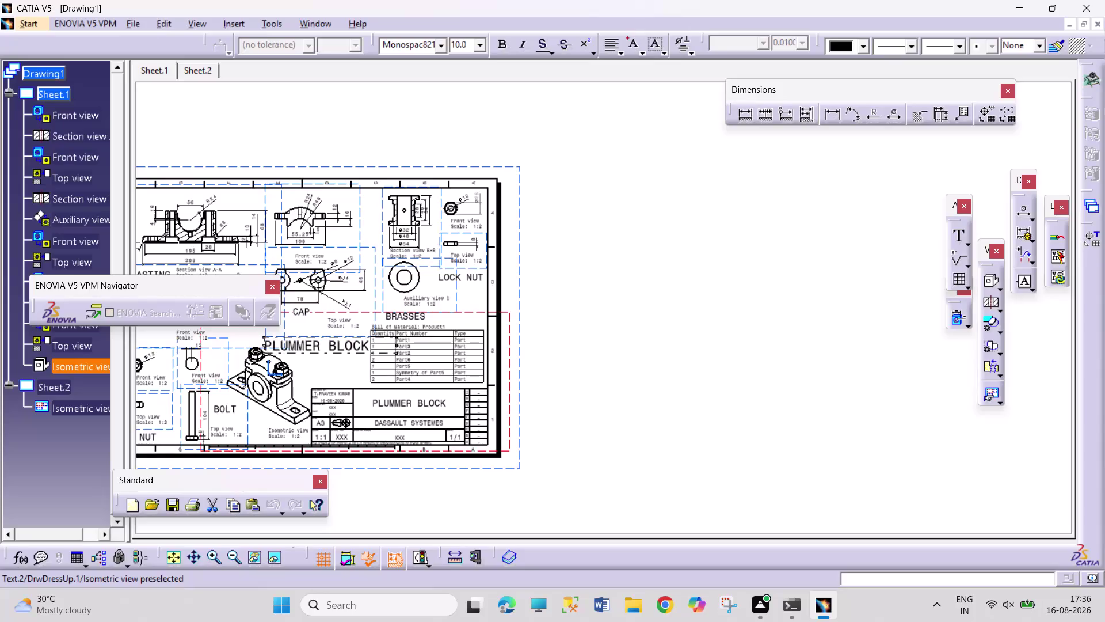
Start saving the unnamed plummer block drawing sheet with Ctrl+S.
click(615, 394)
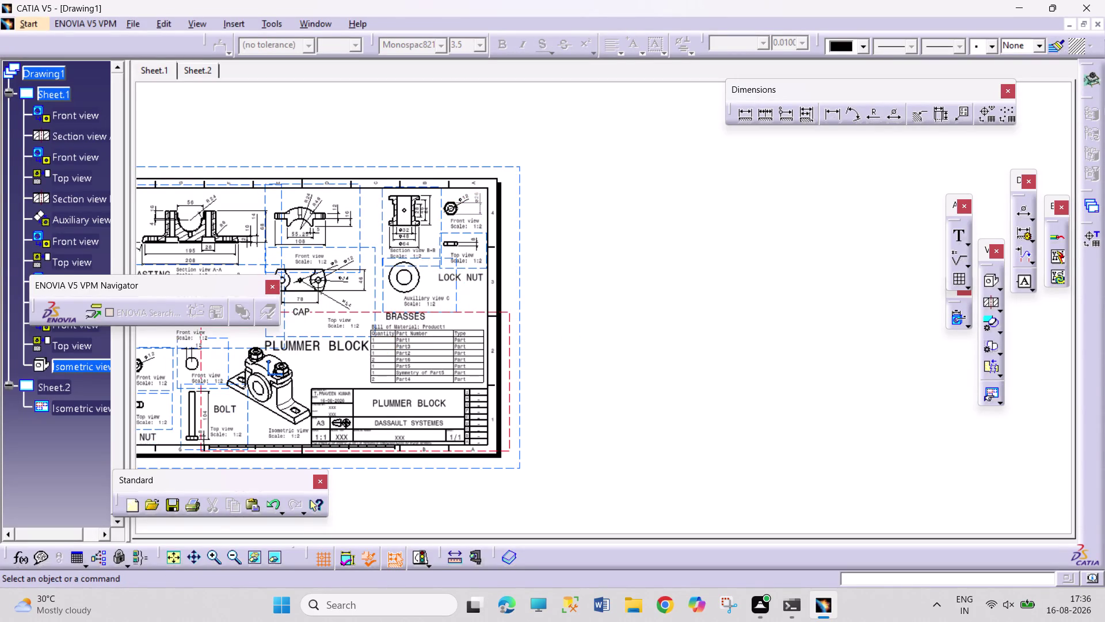
key(ctrl+s)
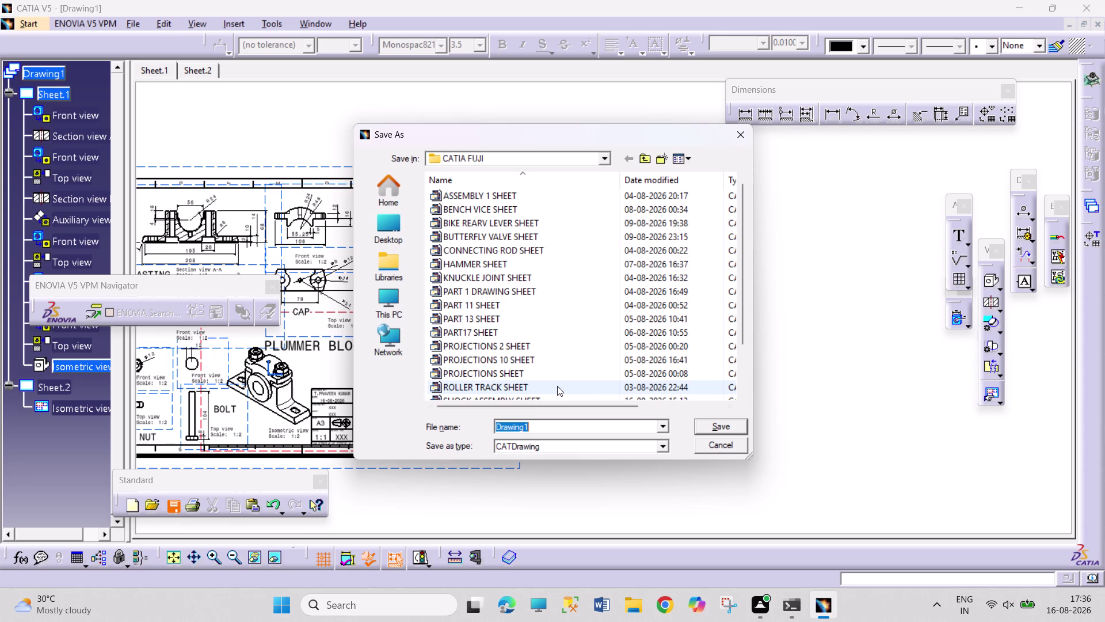
Save the drawing as CATDrawing 'PLUMMER BLOCK SHEET' and fit the sheet in view.
text(PLUMM)
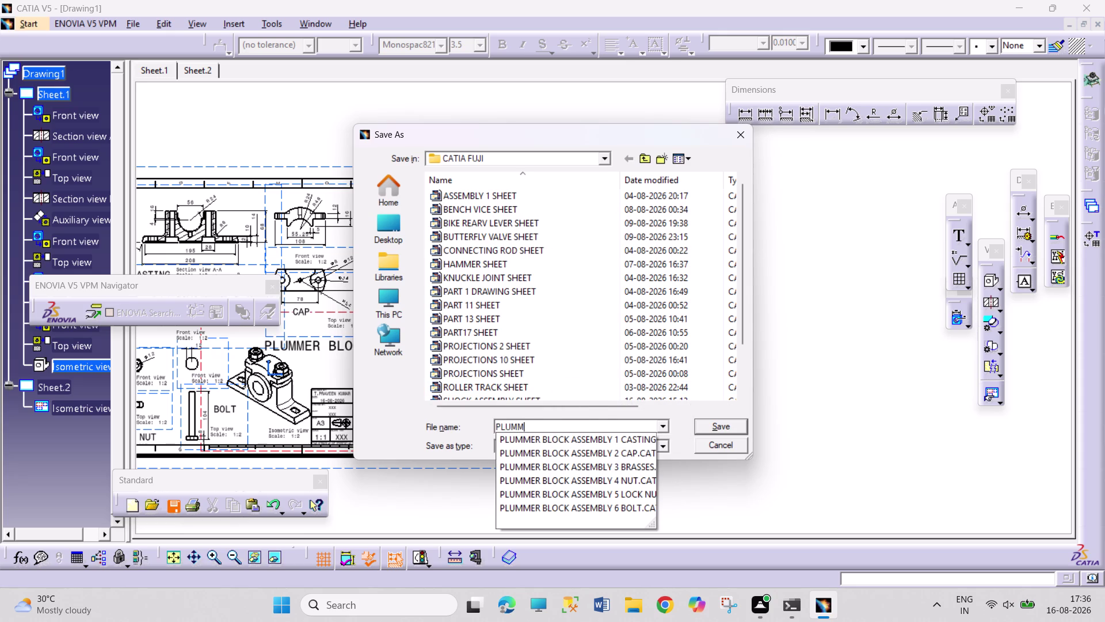
text(ER BLOCK)
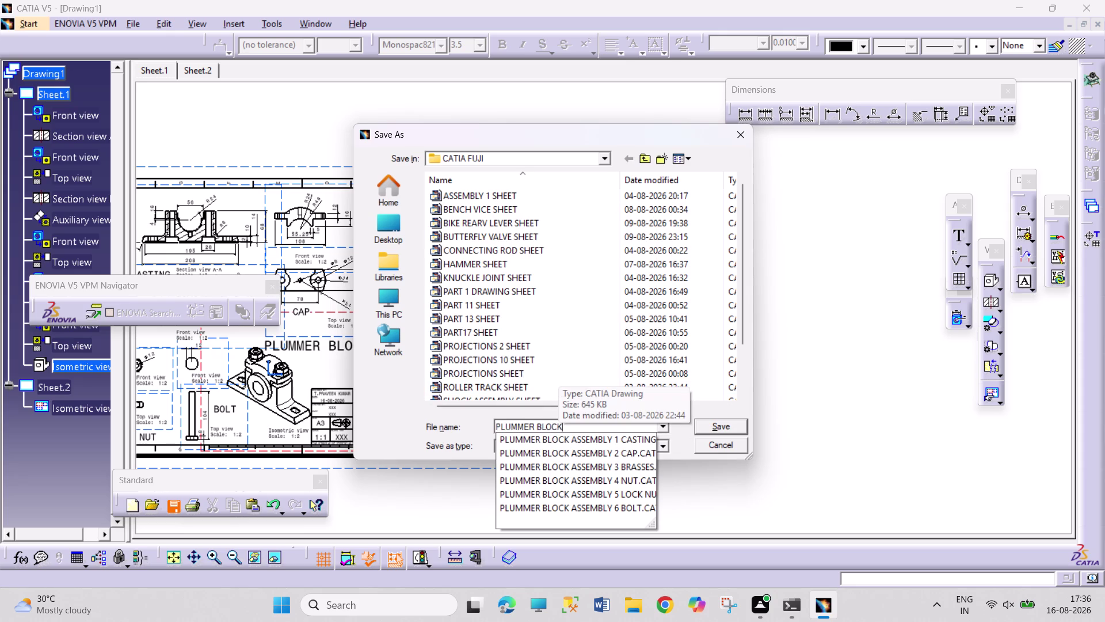
key(space)
text(SHEET)
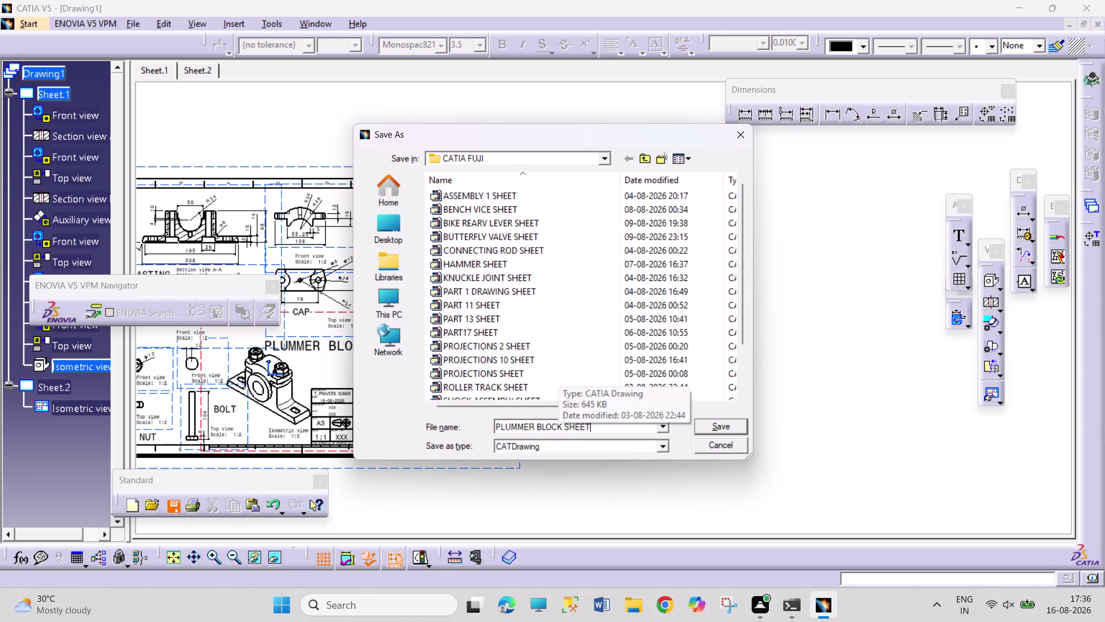
key(Return)
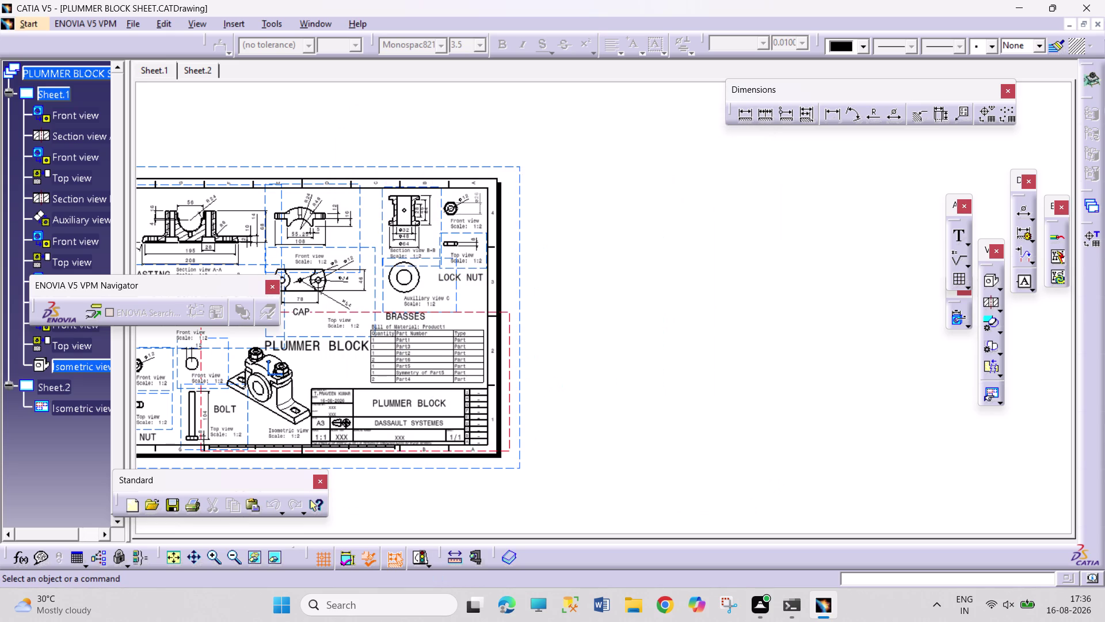
click(172, 556)
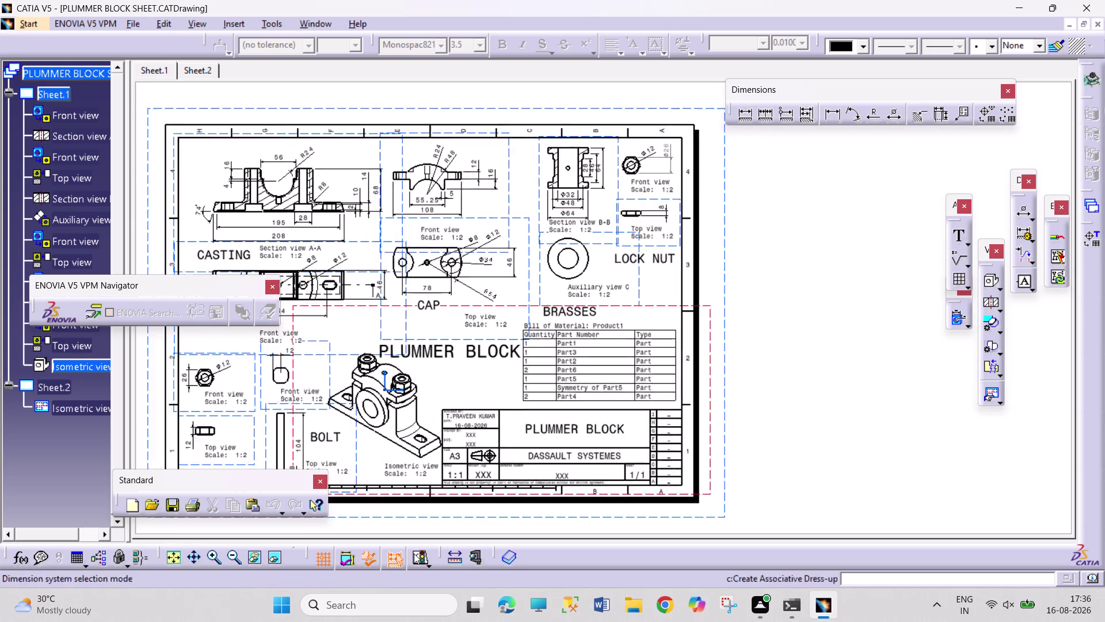
Print the sheet via Microsoft Print to PDF on 297 × 420 mm paper.
key(ctrl+p)
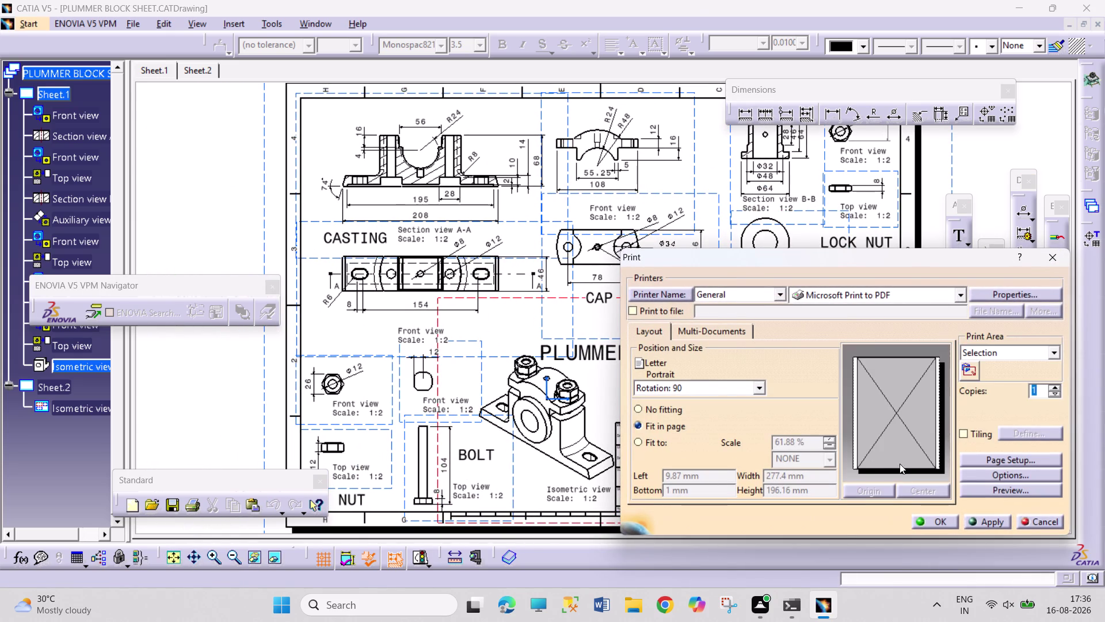
click(1007, 461)
click(952, 454)
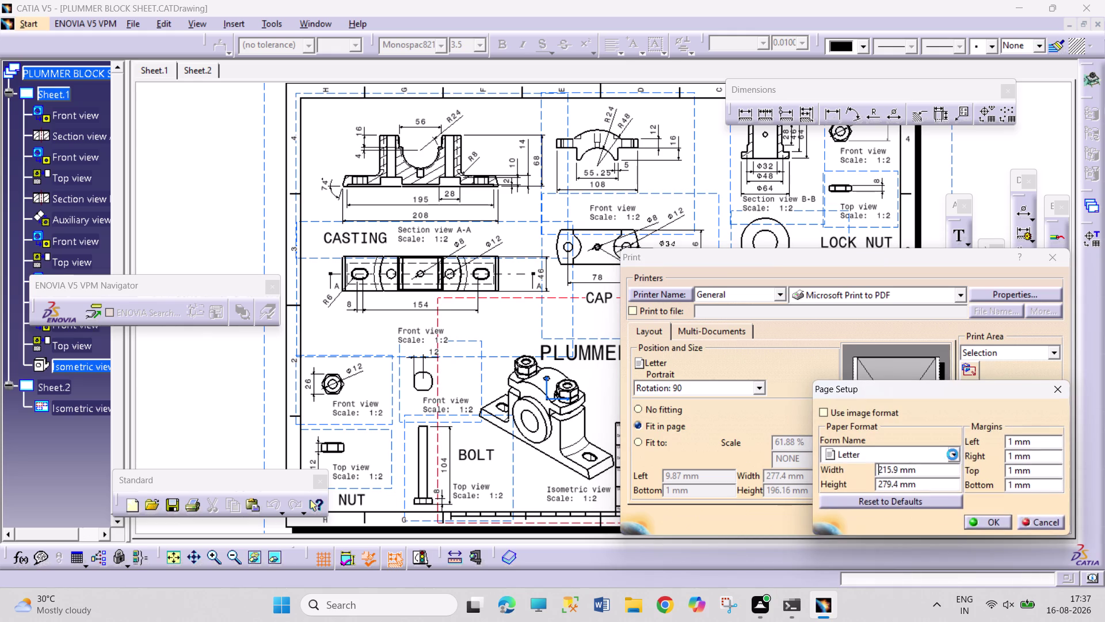
click(894, 543)
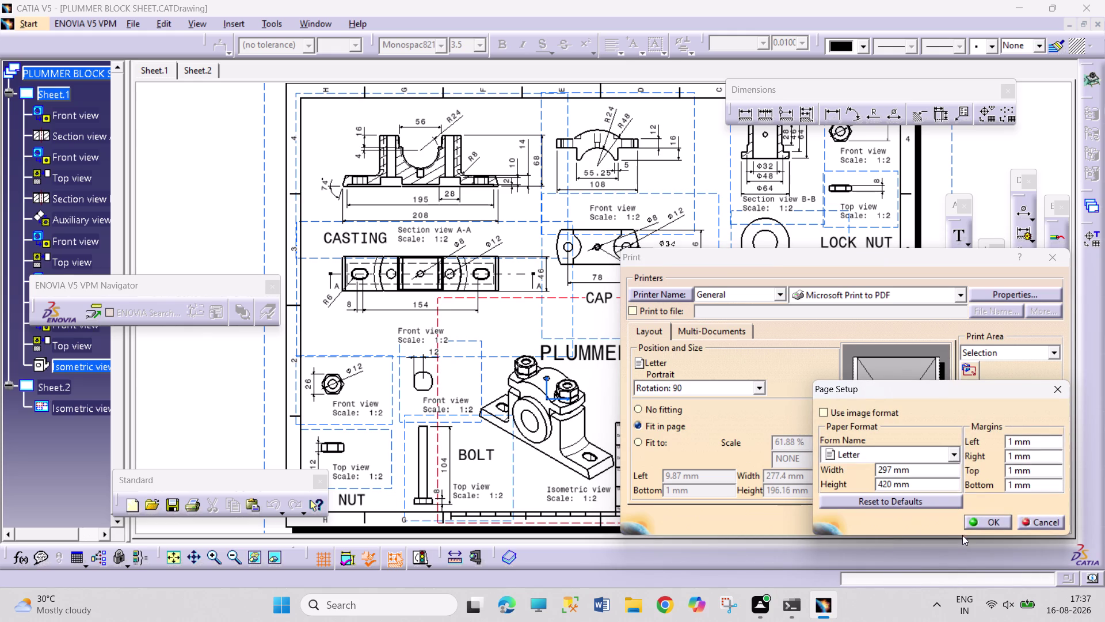
click(977, 521)
click(951, 524)
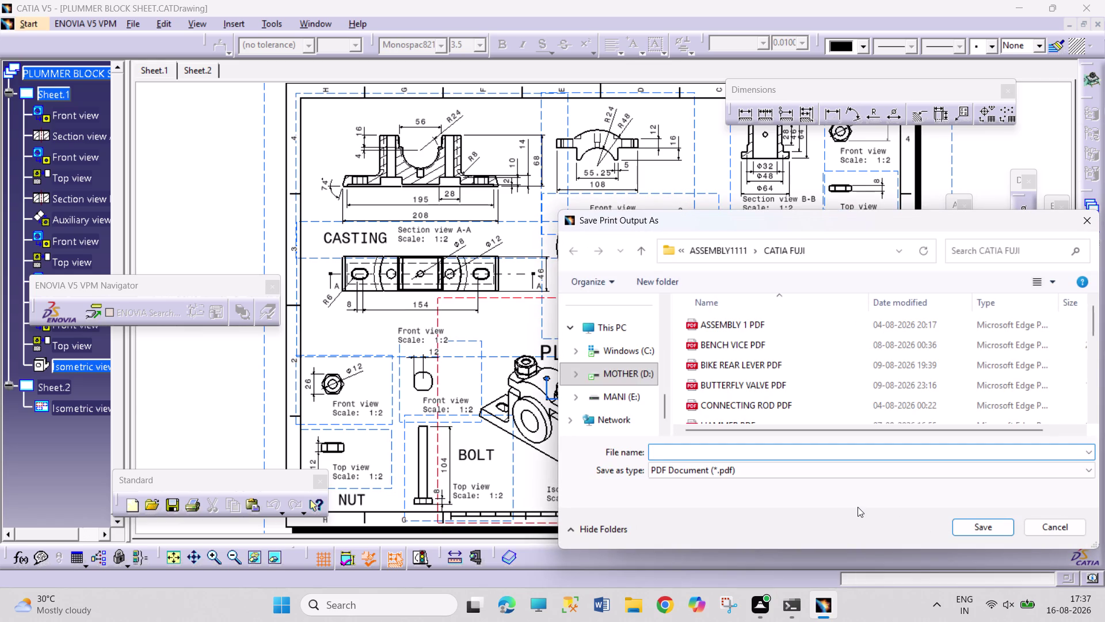
Name the print output 'PLUMMER BLOCK PDF' and save it.
text(PLUU)
key(BackSpace)
text(M)
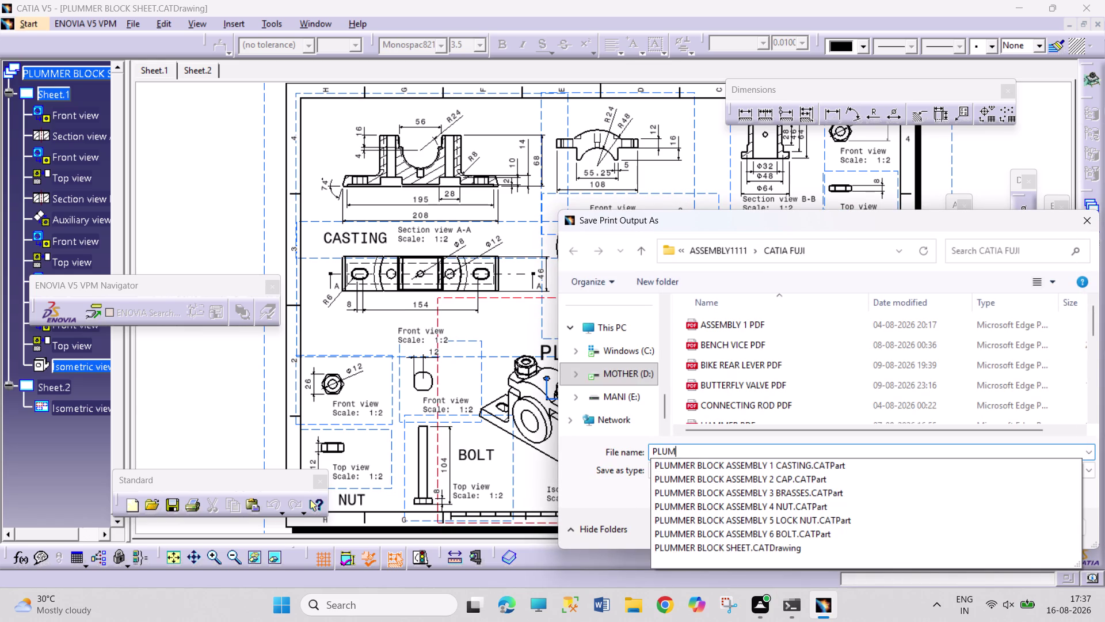
text(MER BLOCK)
key(space)
text(PDF)
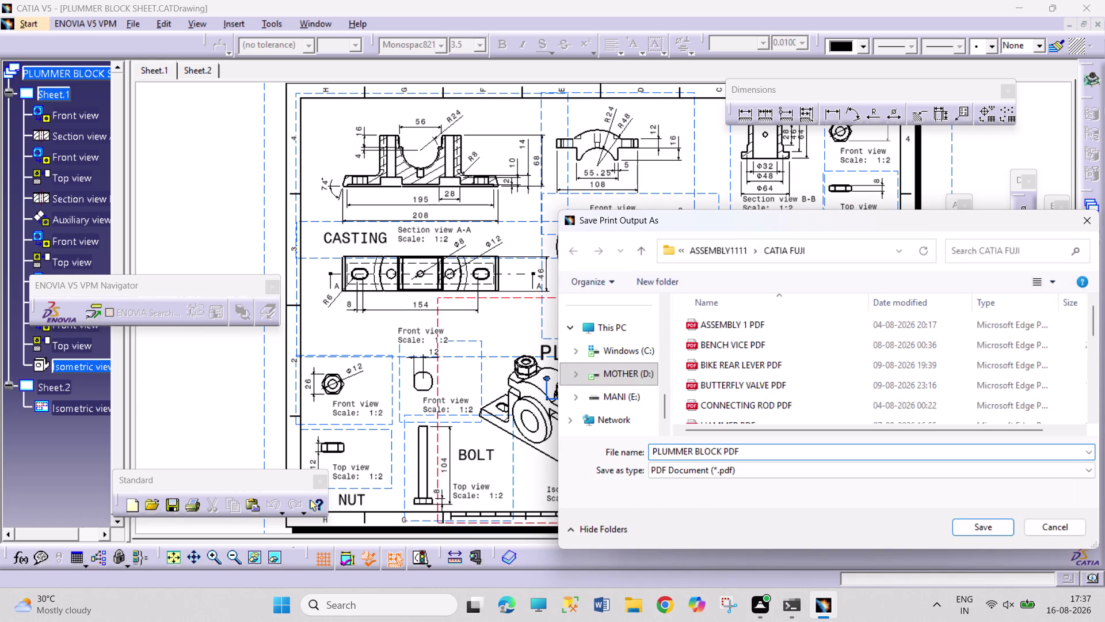
key(Return)
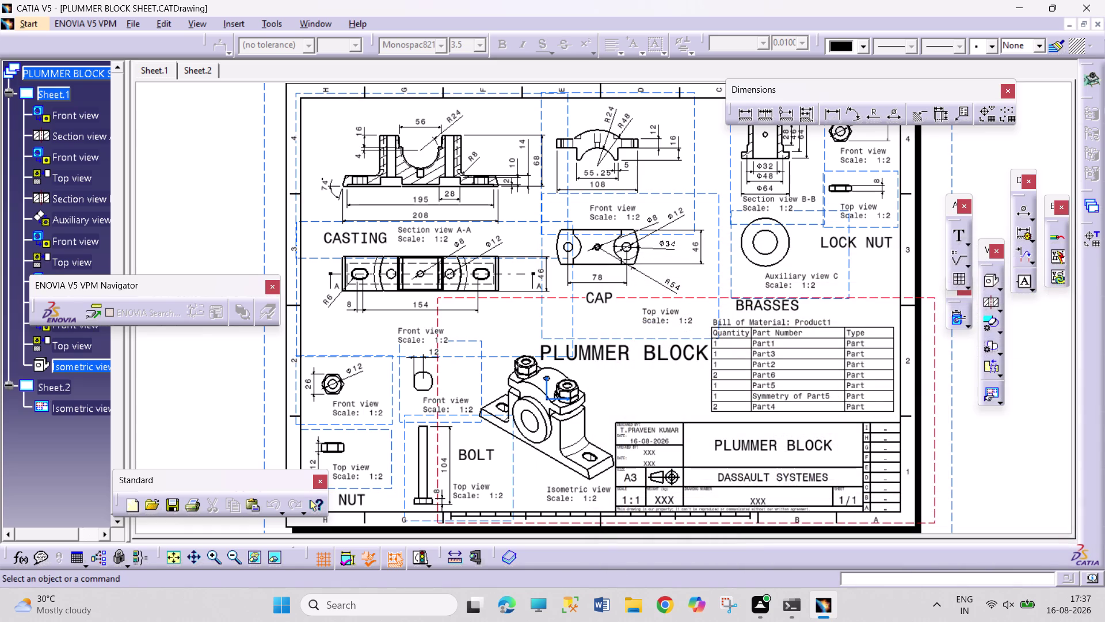